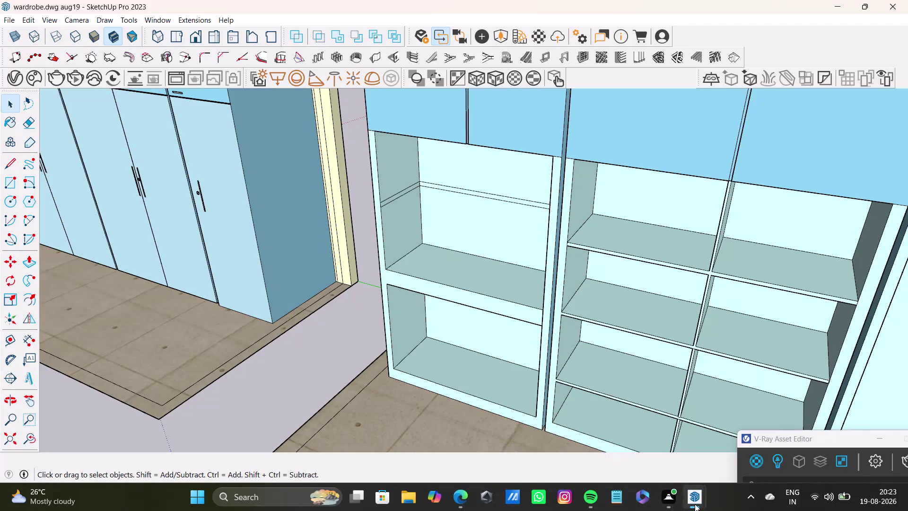
click(695, 504)
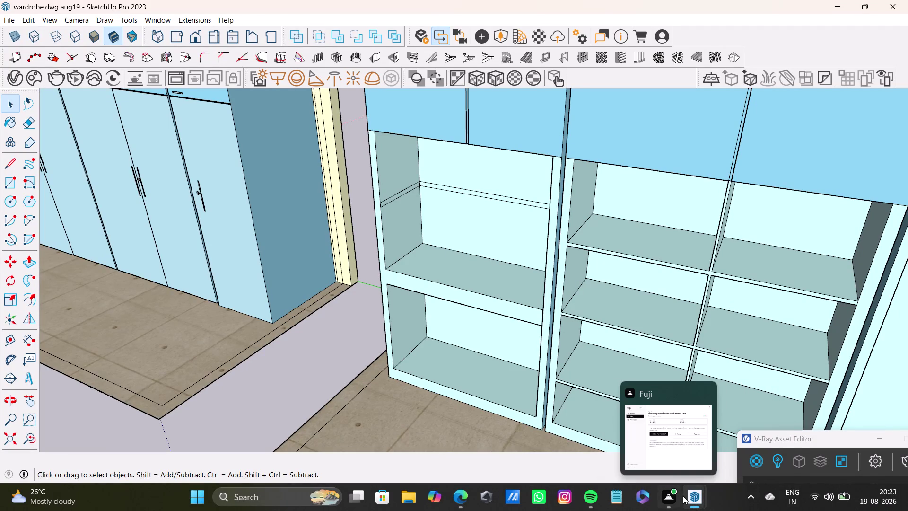